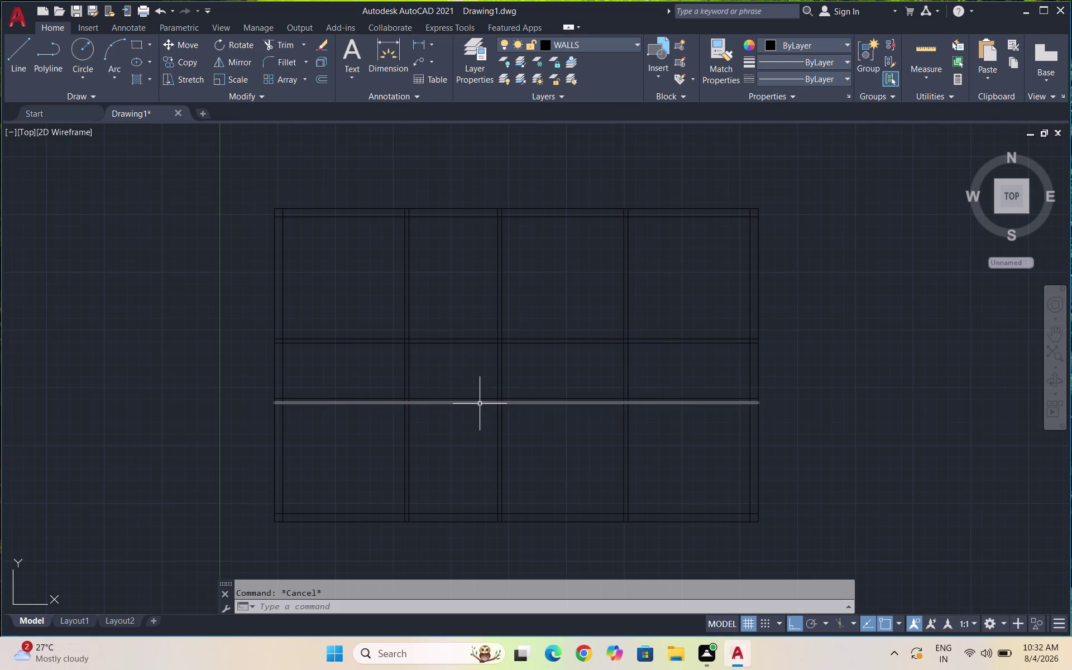
Trim away the vertical wall segments crossing the corridor band through the right-hand rooms.
text(TR)
key(Return)
key(Return)
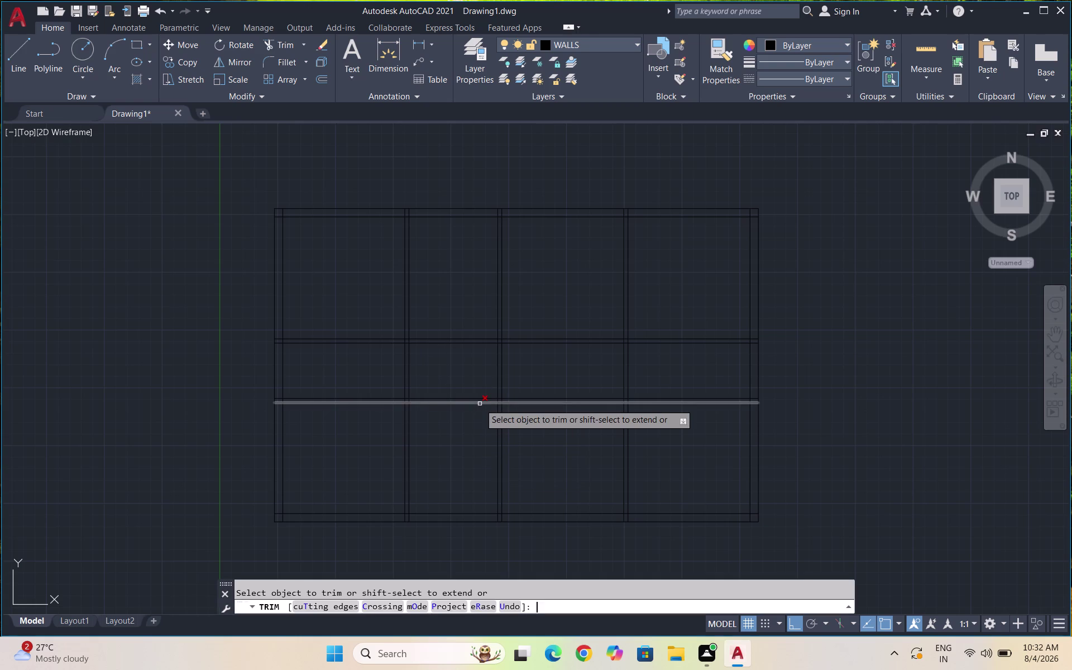
drag(466, 371, 642, 374)
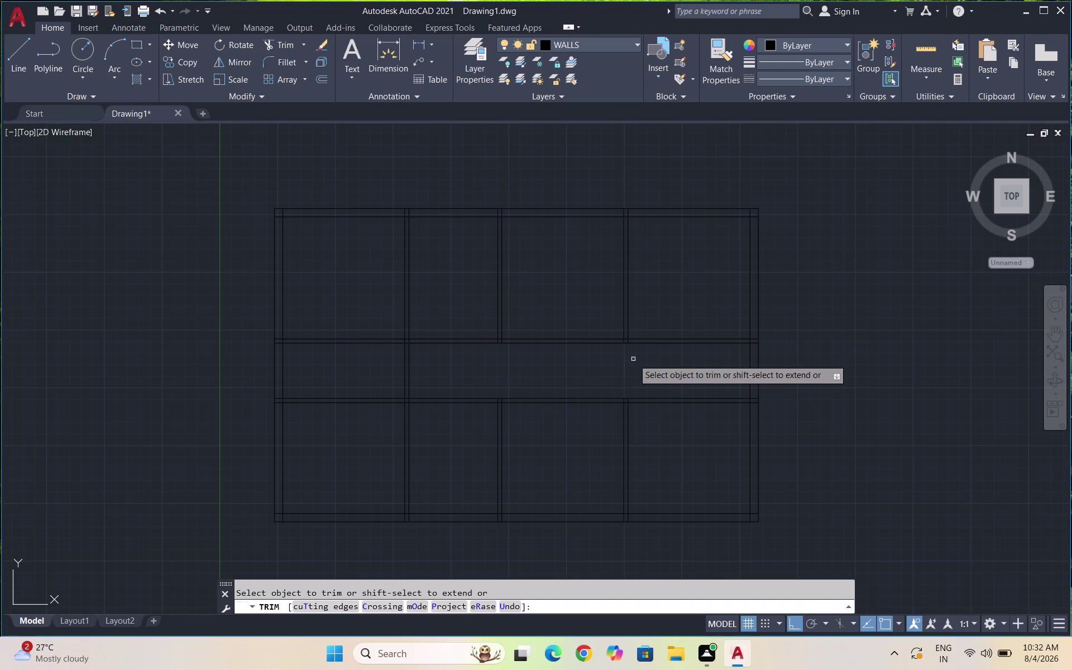
scroll(down, 3)
key(Escape)
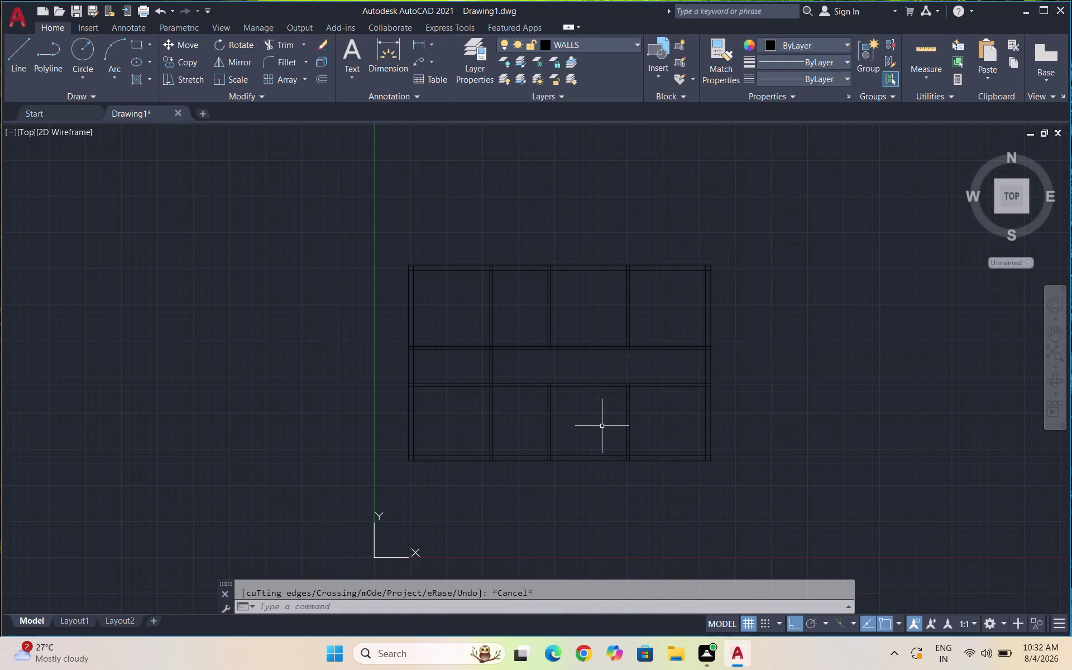
scroll(up, 3)
Offset the inner bottom wall line 6' upward into the plan.
key(o)
key(Return)
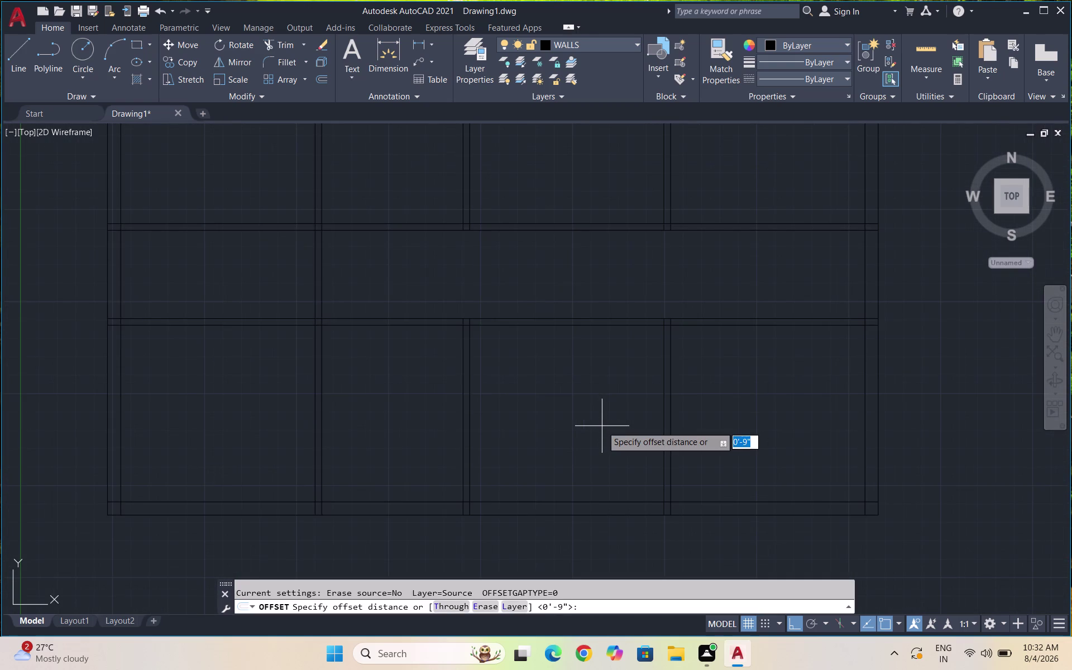
text(6')
key(Return)
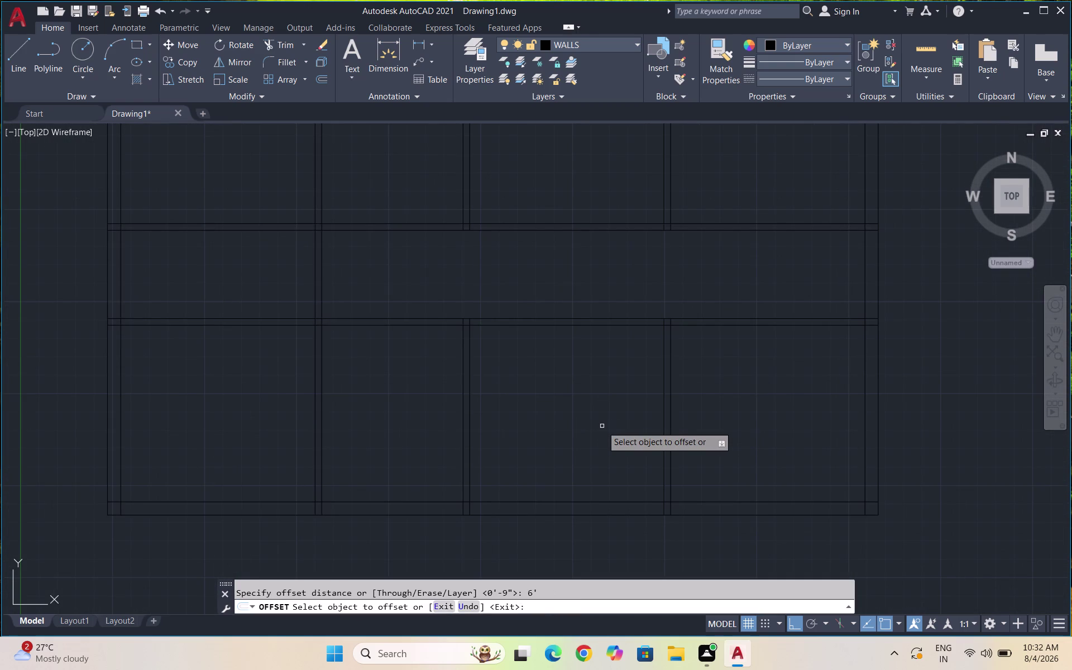
click(591, 500)
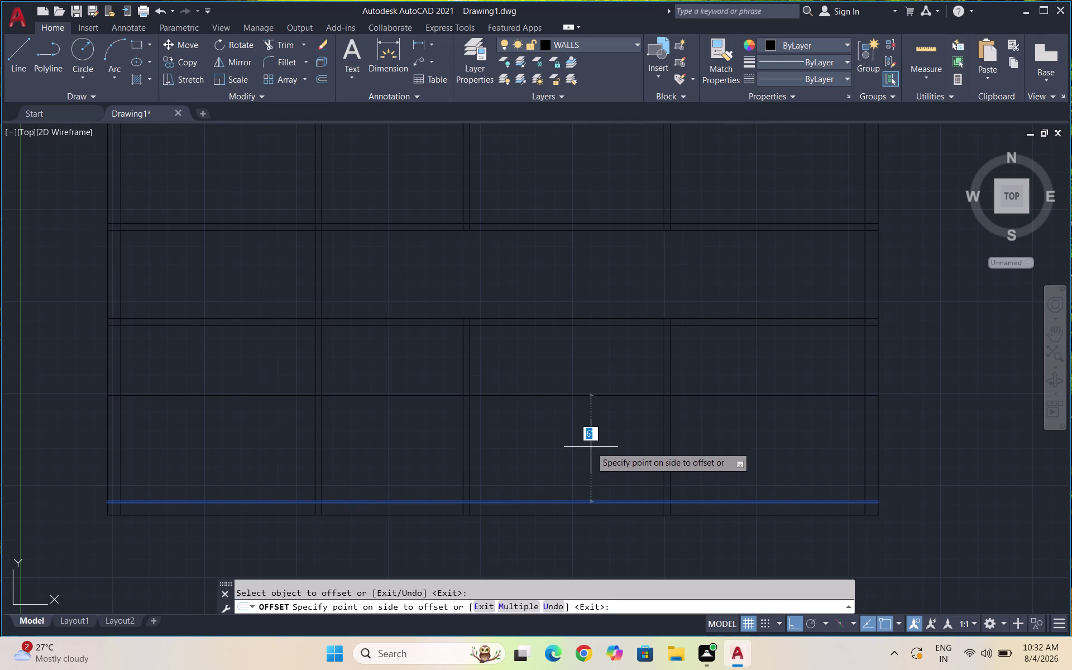
click(591, 447)
Offset the new horizontal line by 4.5 to form the wall's second line.
key(o)
key(Return)
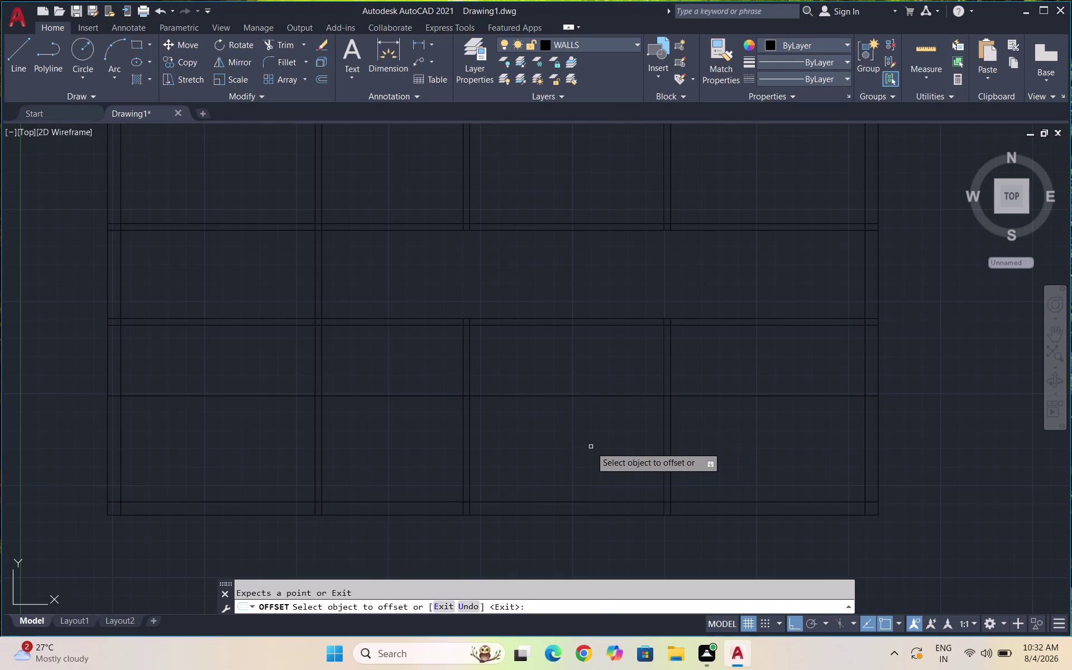
text(4.5)
key(Return)
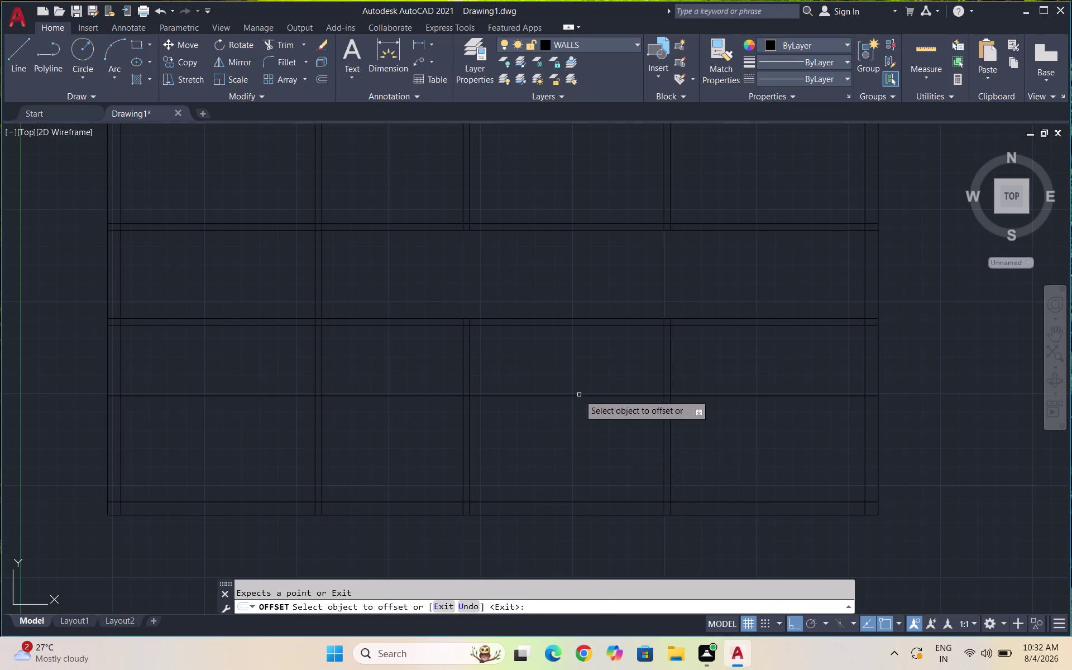
click(580, 395)
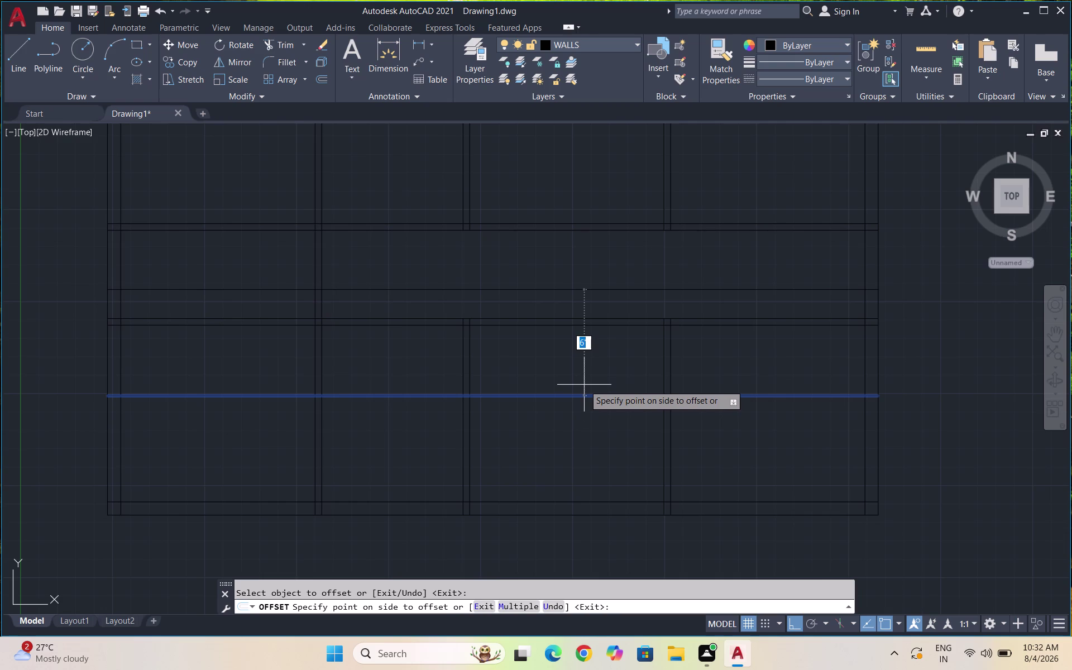
text(4.5)
key(Return)
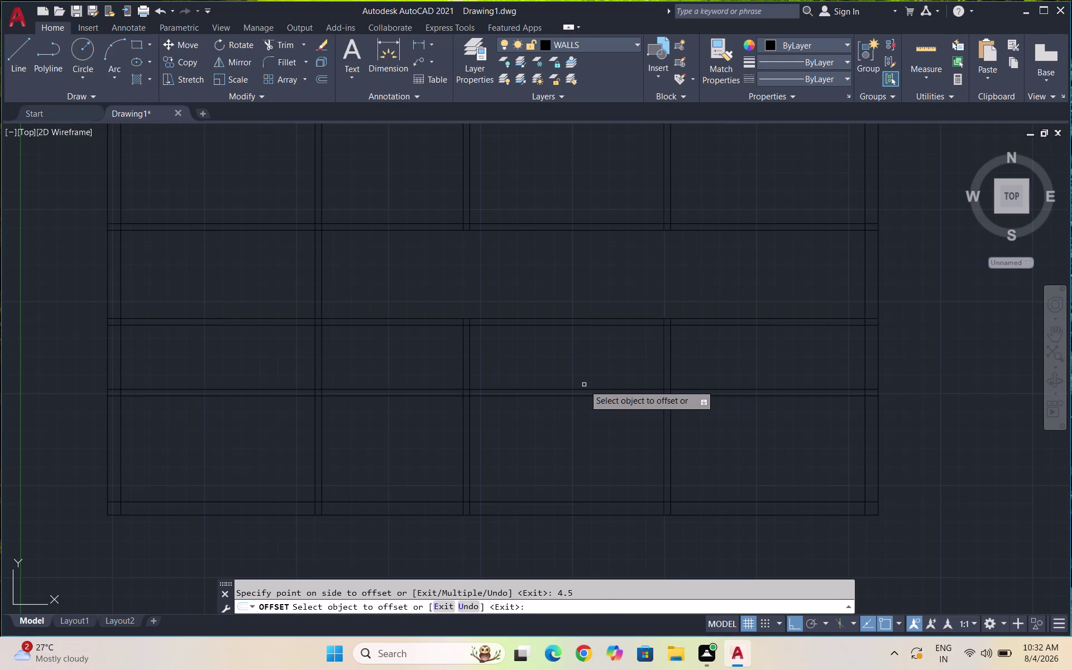
key(Escape)
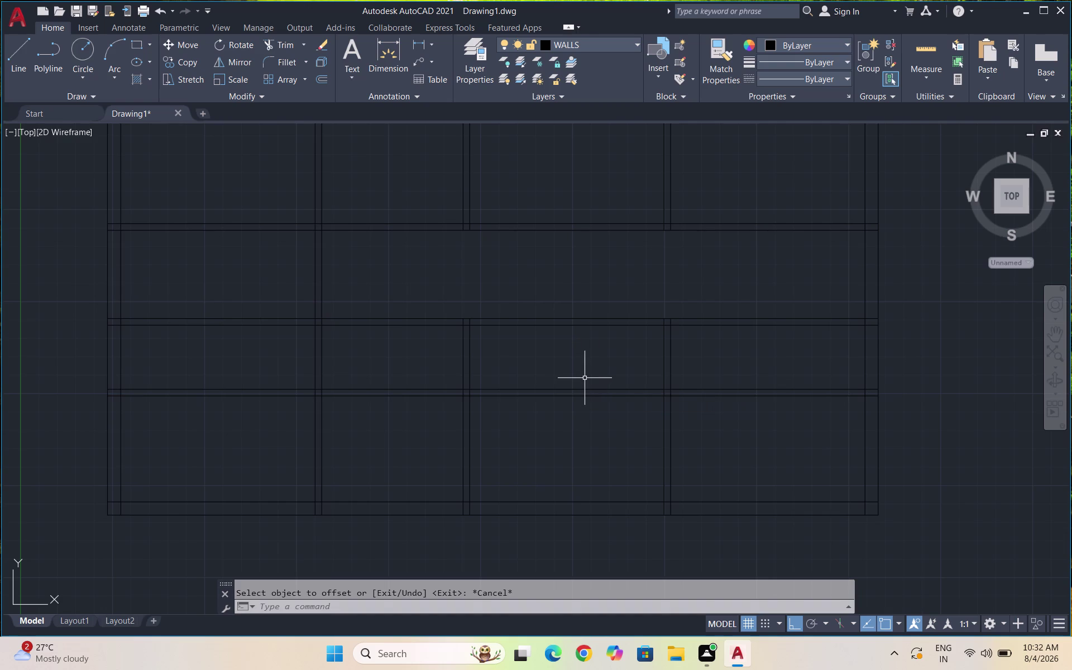
text(TR)
key(Return)
Trim the new lower wall lines out of the first, second and fourth bottom rooms.
key(Return)
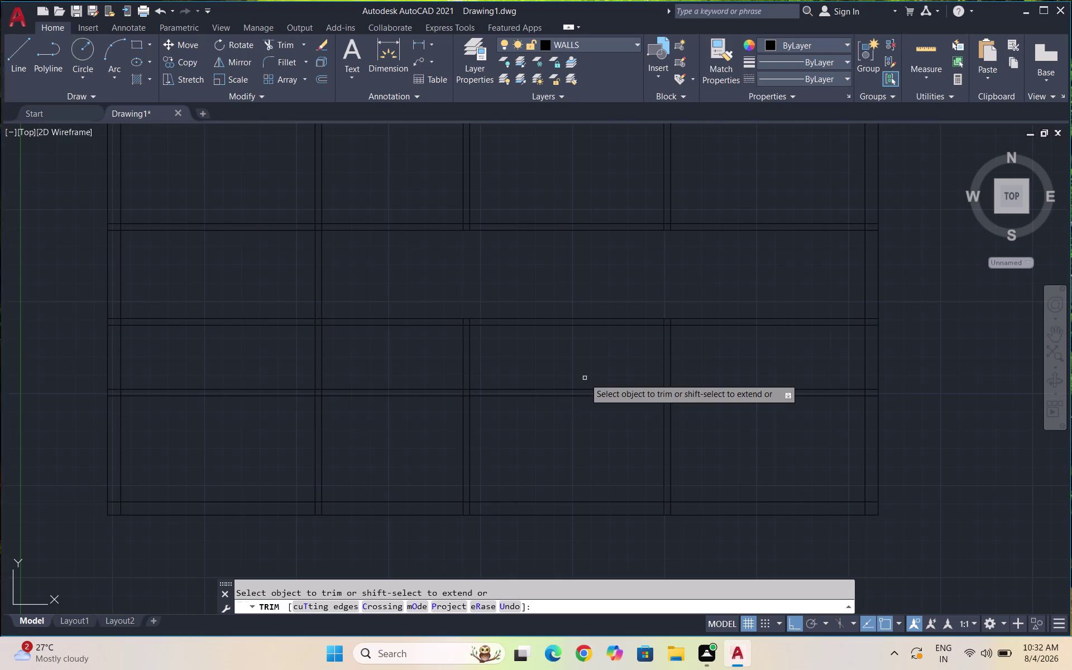
drag(260, 370, 247, 417)
drag(371, 375, 371, 422)
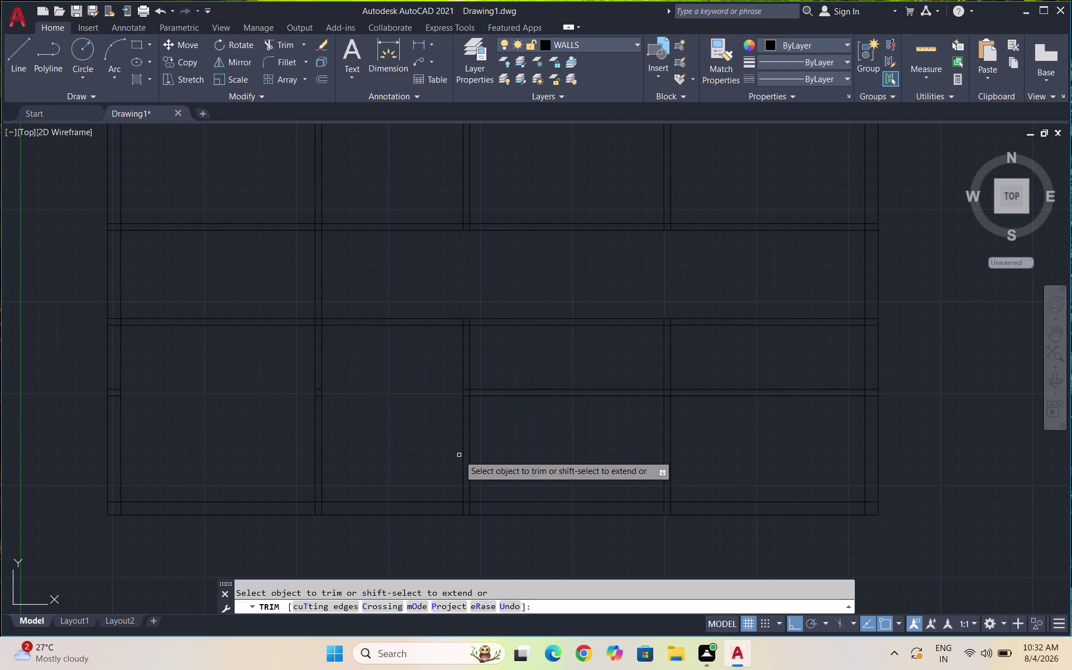
drag(720, 367, 712, 434)
text(`)
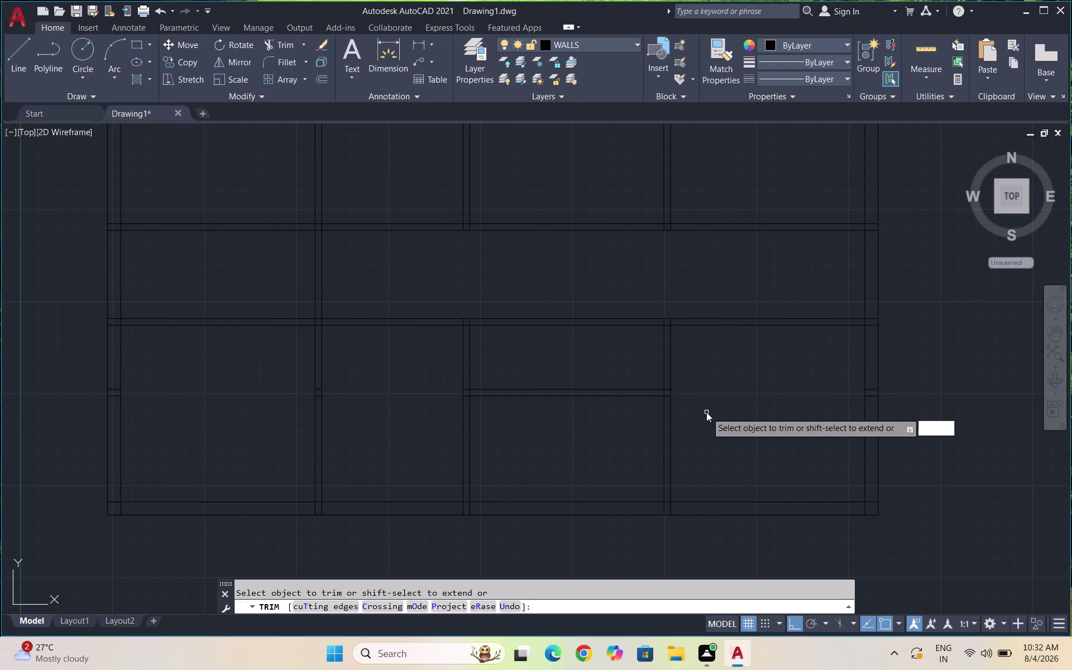
text(```)
key(Escape)
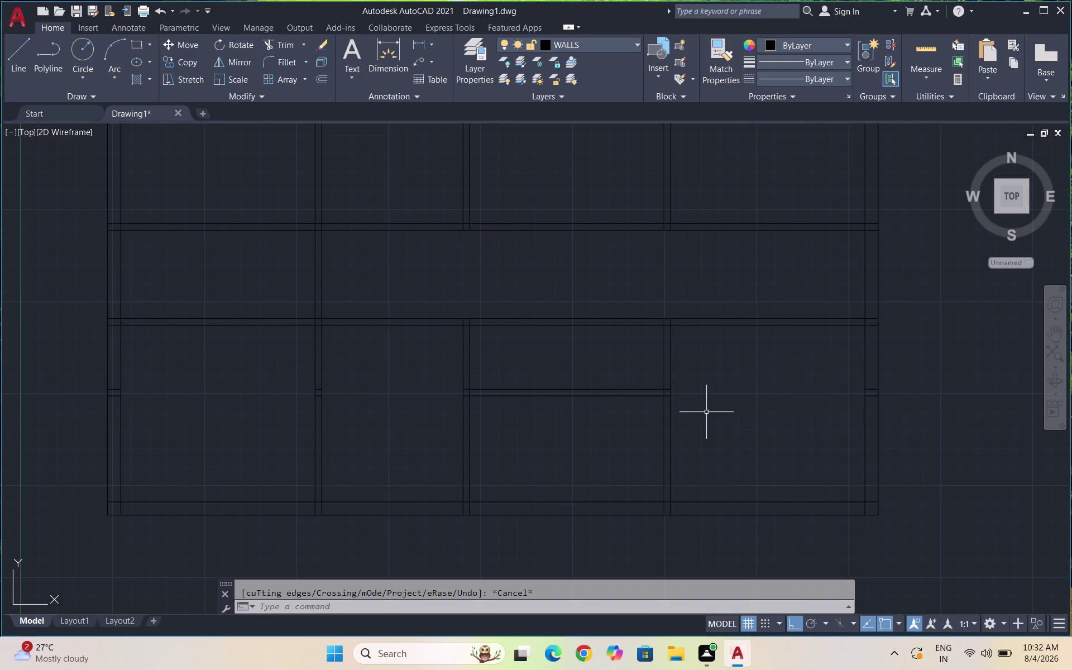
Offset the vertical wall line 6' into the third lower room.
key(o)
key(Return)
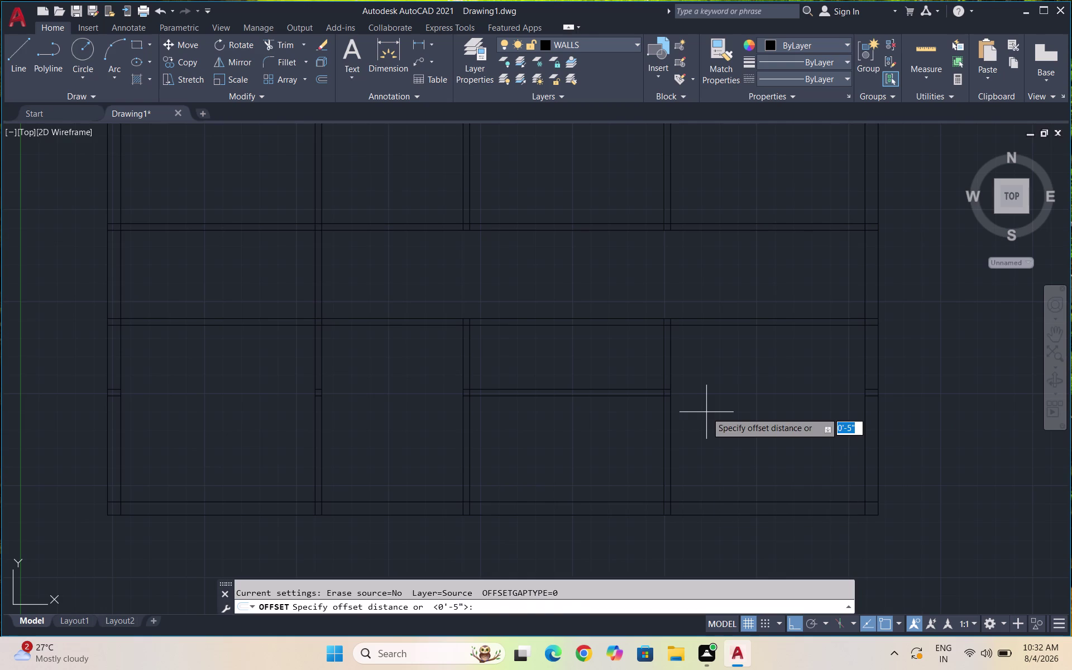
text(6')
key(Return)
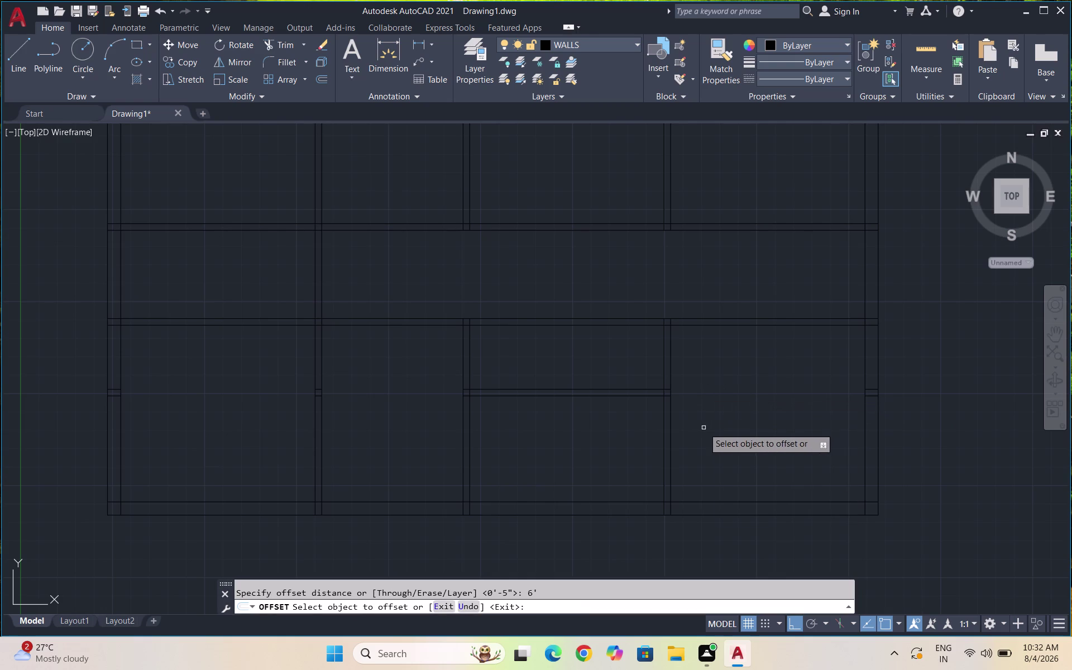
click(663, 424)
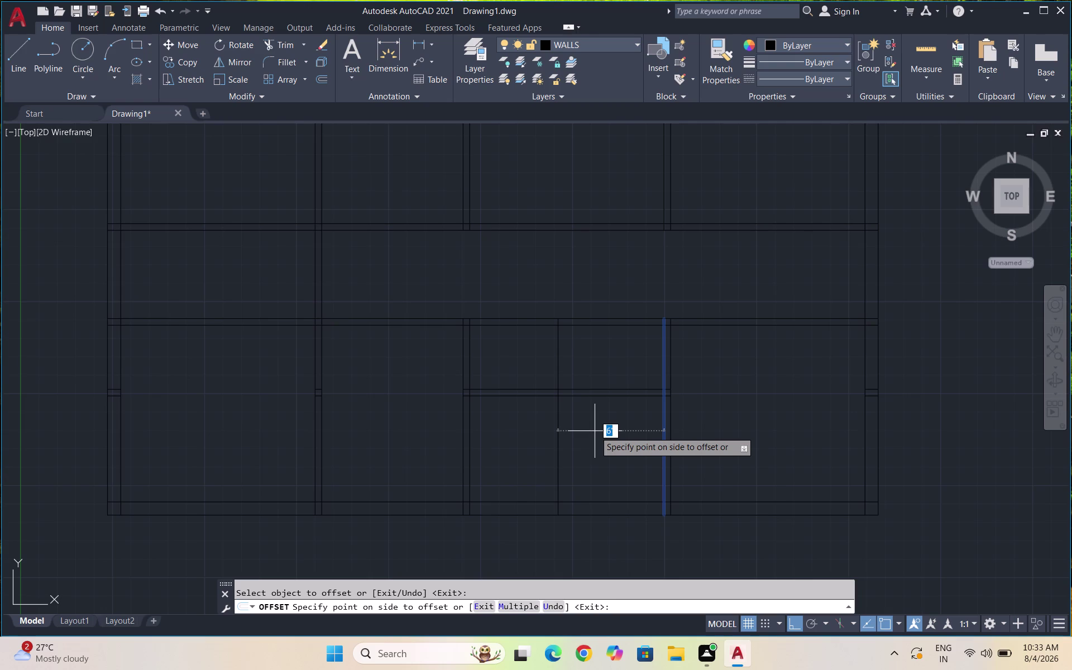
click(594, 431)
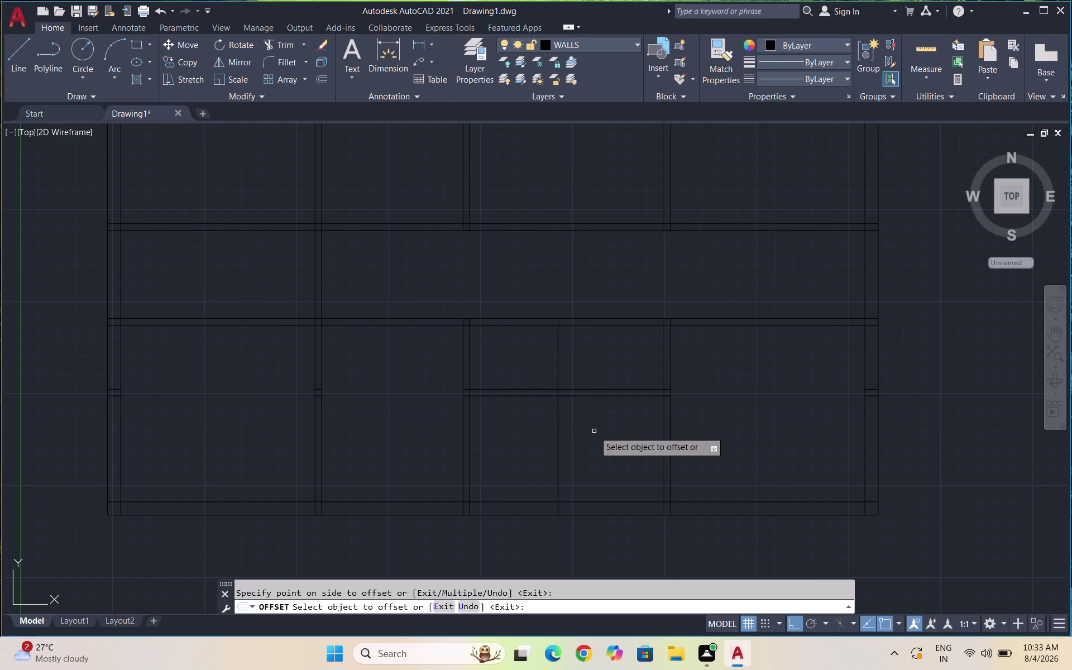
key(Escape)
Offset the lower-middle vertical line 4.5 to its left to double the wall.
key(o)
key(Return)
text(4.5)
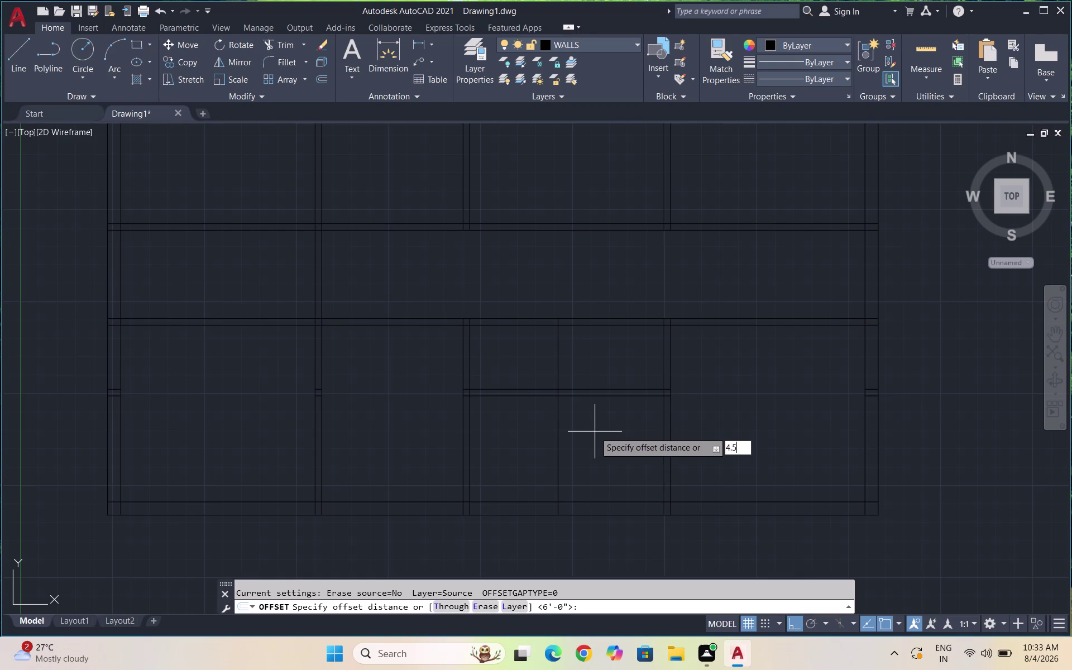
key(Return)
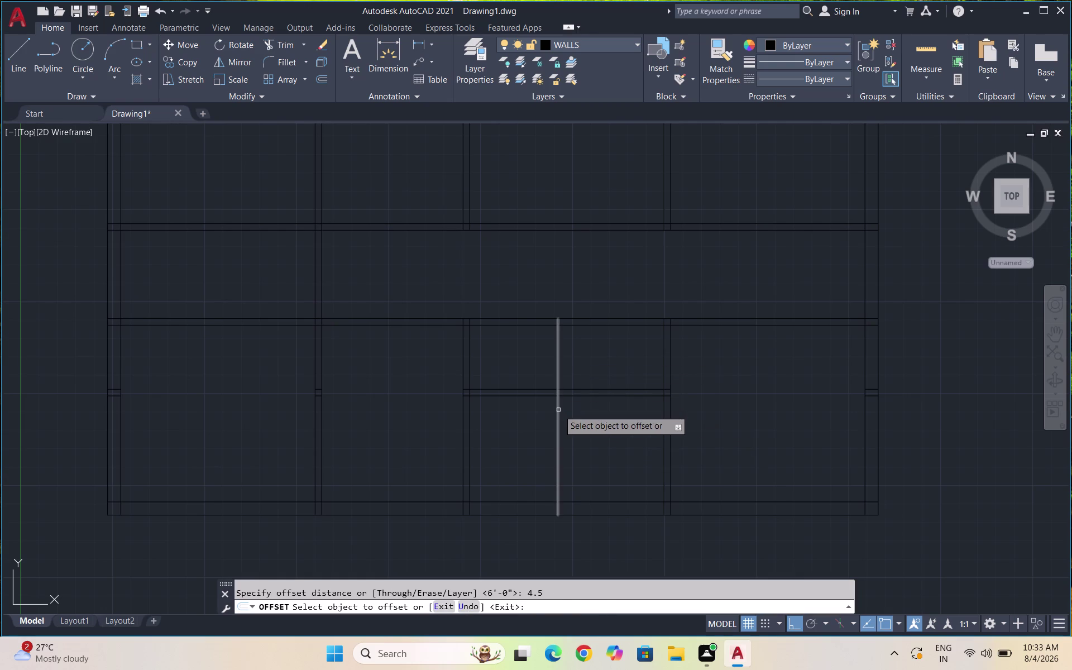
click(558, 410)
click(543, 410)
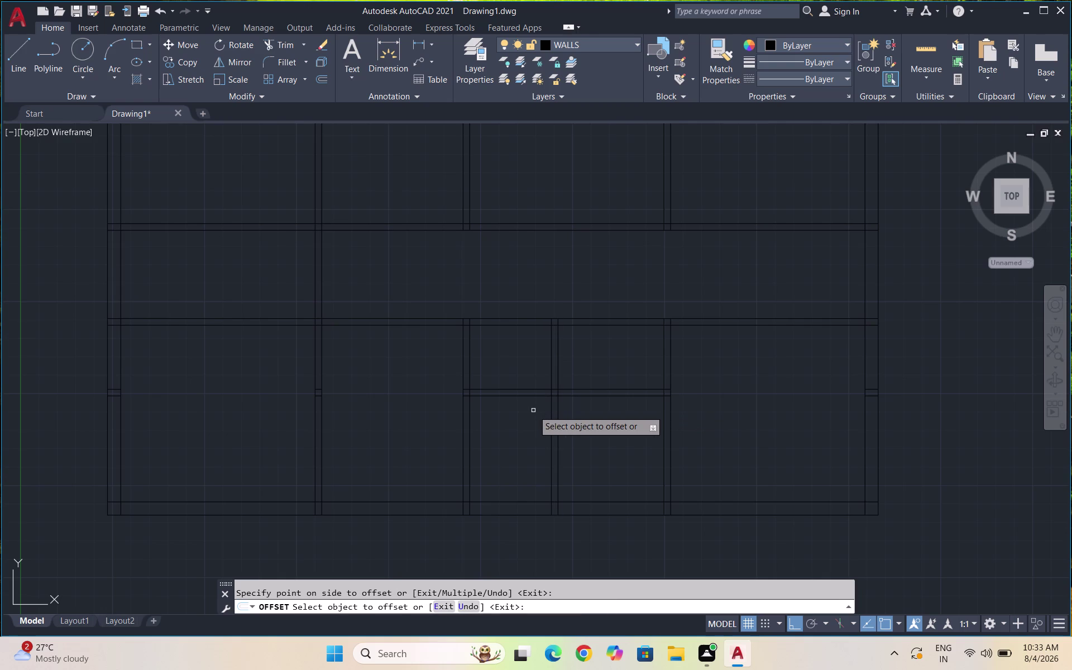
key(Escape)
Trim the overlapping line ends at the lower-middle wall junction.
text(TR)
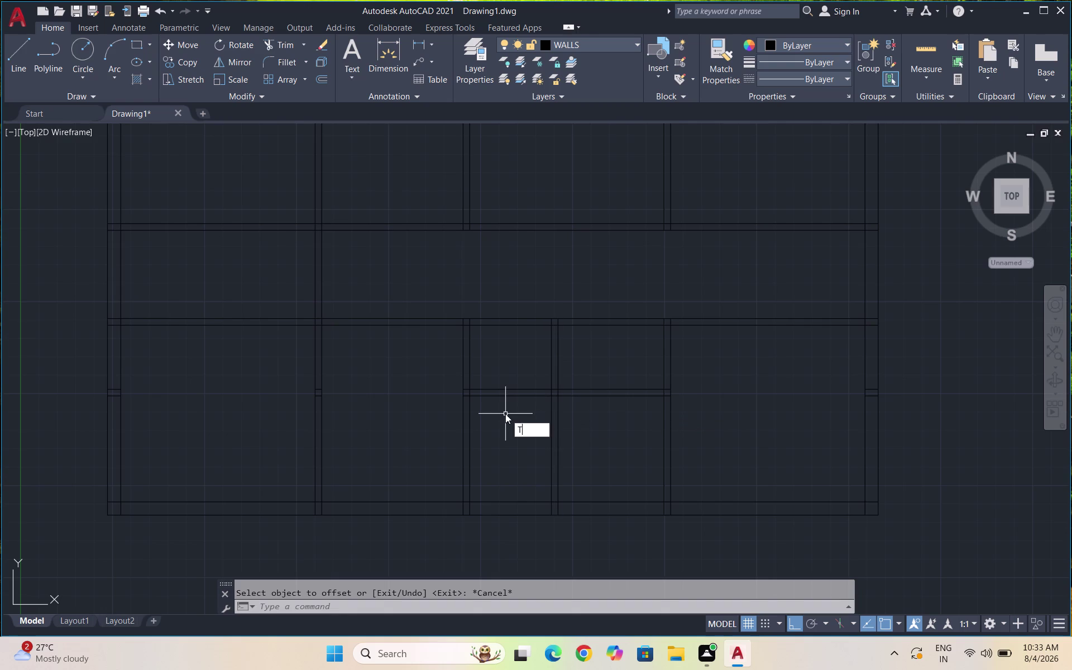
key(Return)
key(Return)
drag(508, 414, 437, 418)
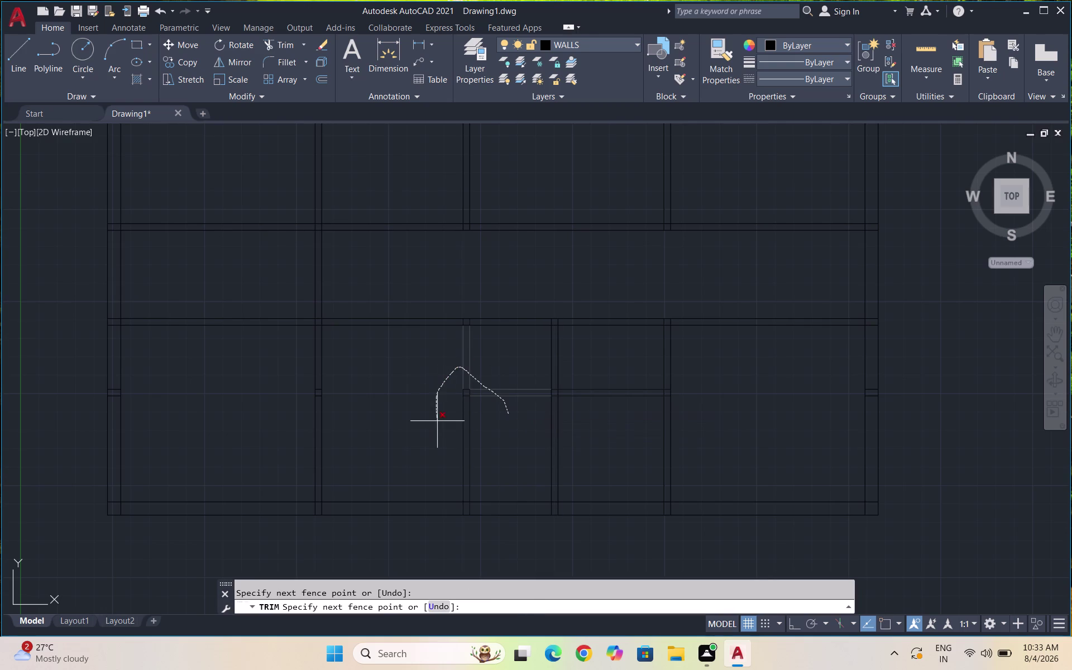
drag(437, 418, 486, 374)
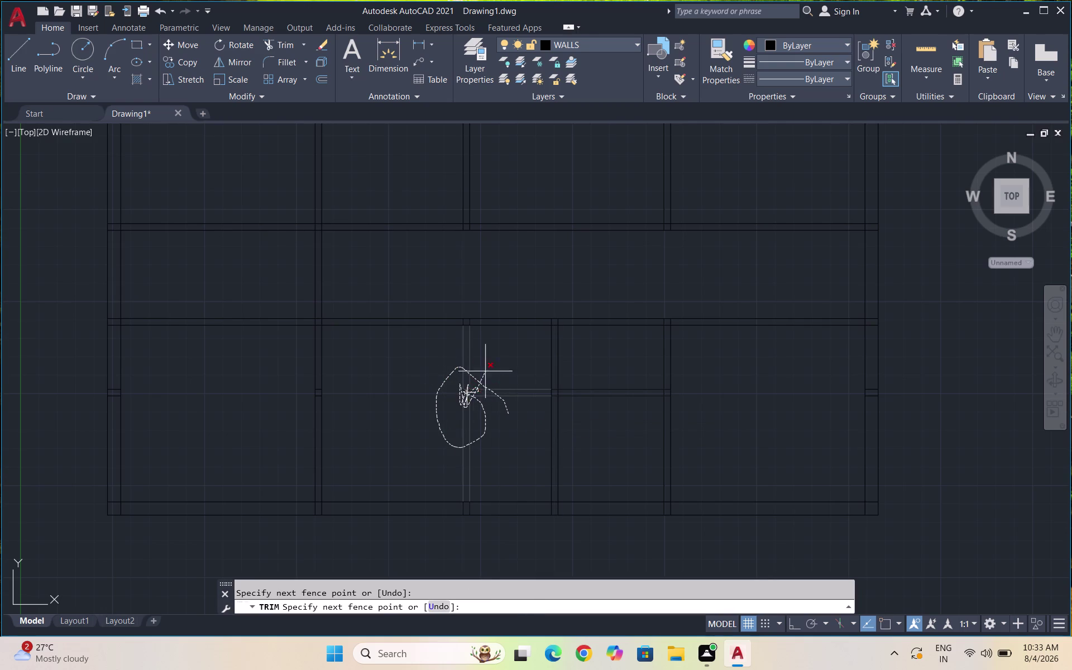
drag(486, 375, 462, 390)
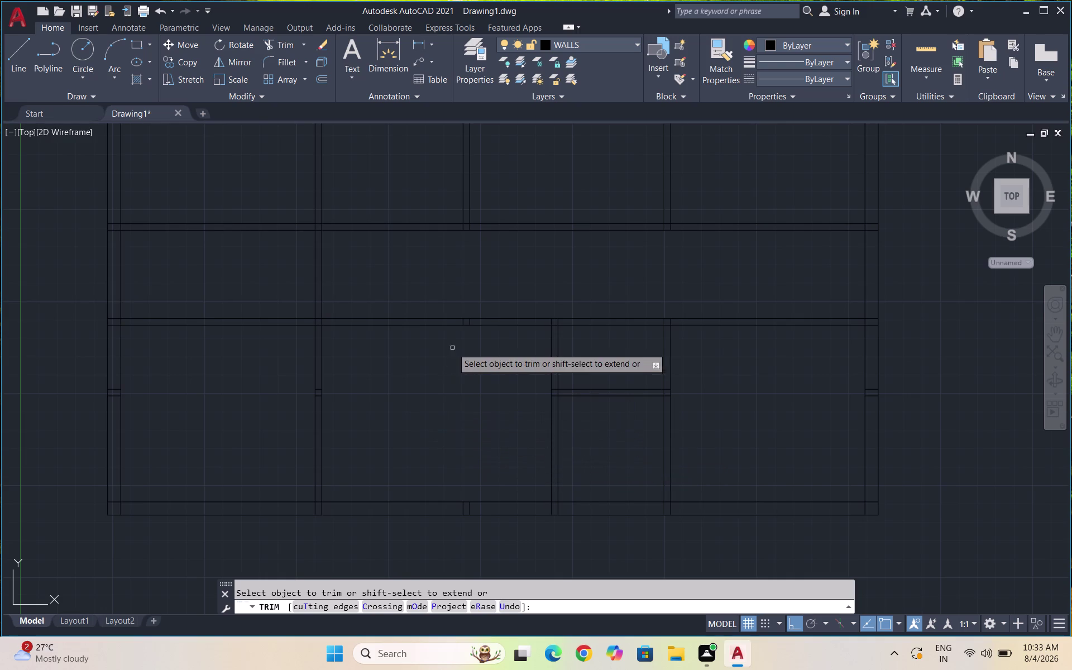
scroll(up, 3)
Trim the crossing lines at the upper junction and inside the wall gap.
drag(549, 237, 459, 239)
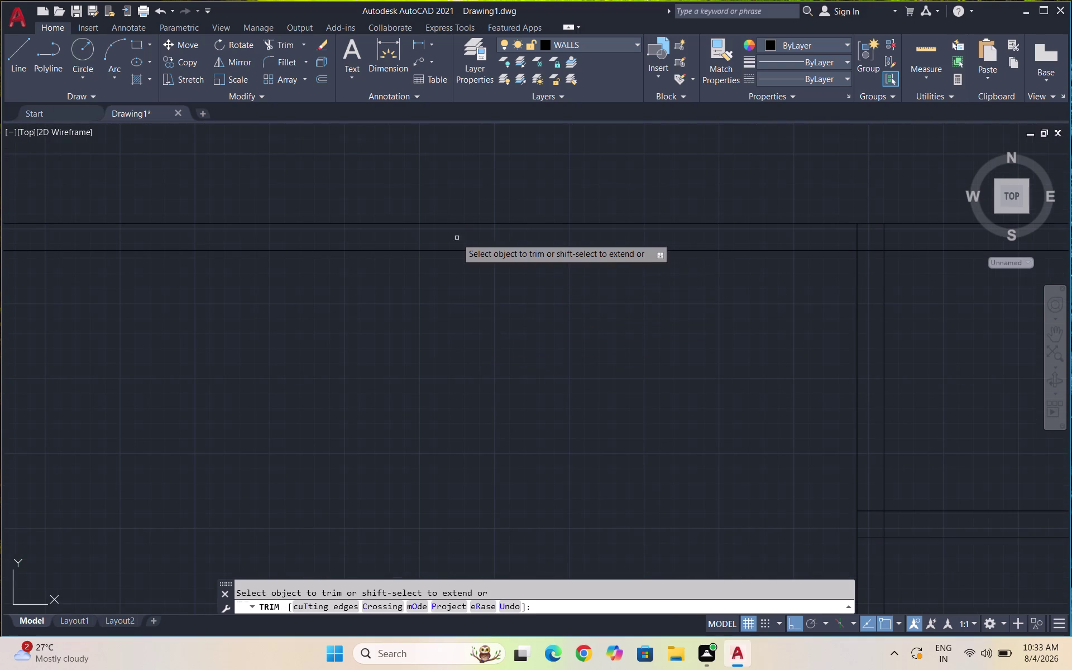
scroll(down, 3)
scroll(up, 3)
scroll(up, 3)
drag(461, 359, 428, 359)
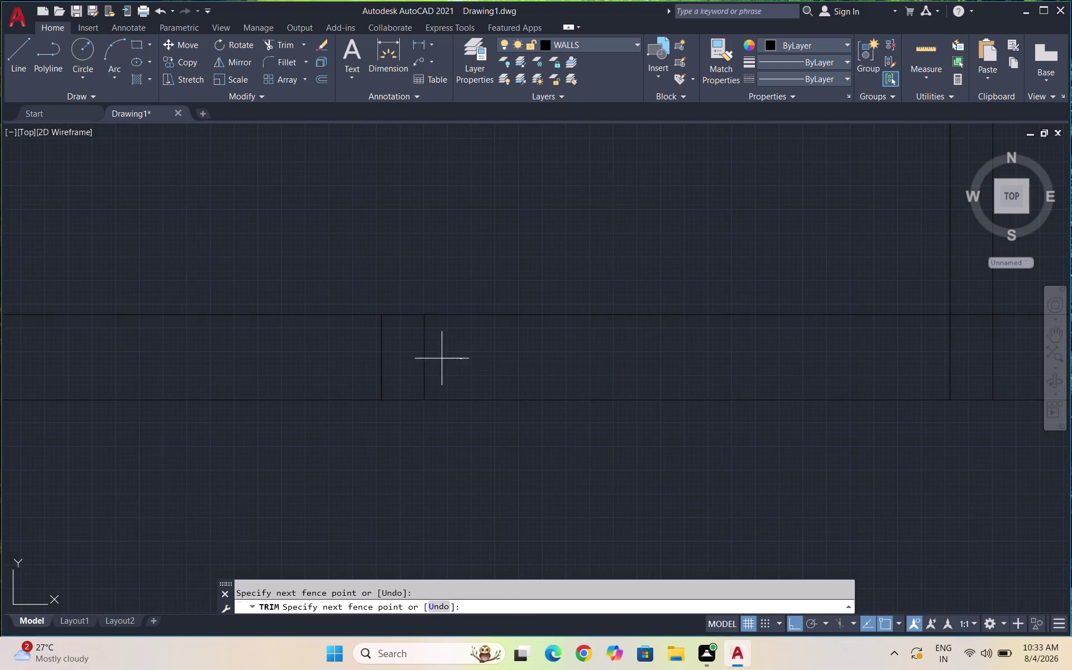
drag(428, 358, 408, 358)
scroll(down, 3)
drag(393, 360, 443, 355)
scroll(down, 3)
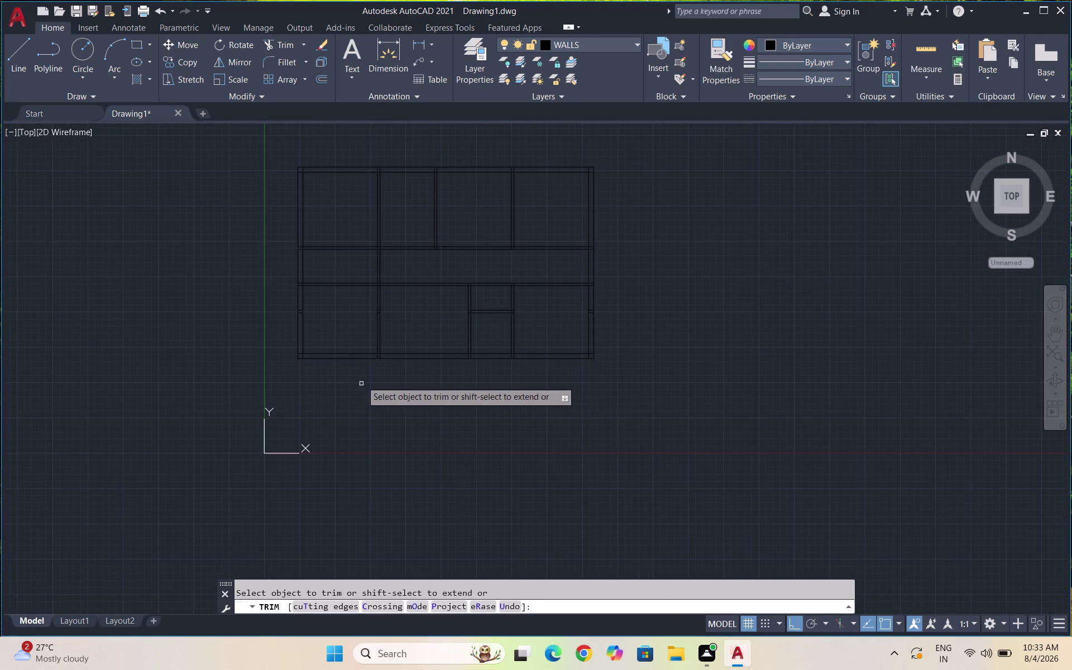
scroll(up, 3)
scroll(up, 3)
Trim the lines crossing the vertical wall, the lower-right junction and a horizontal wall.
drag(445, 252, 451, 390)
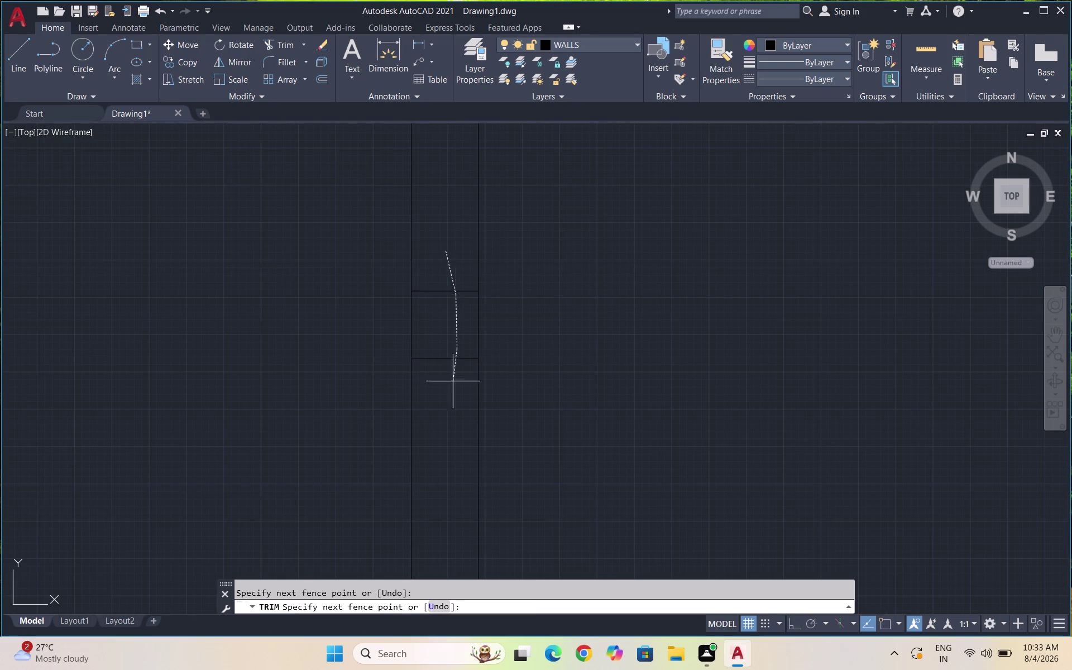
drag(451, 390, 444, 407)
scroll(down, 3)
scroll(down, 3)
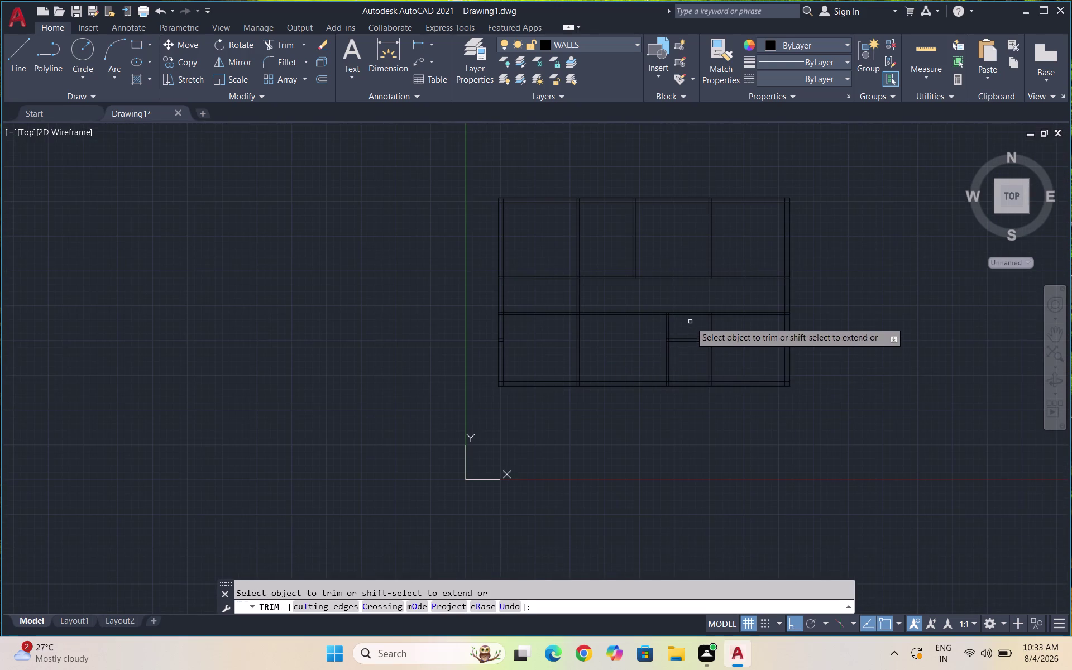
scroll(up, 3)
drag(677, 326, 504, 347)
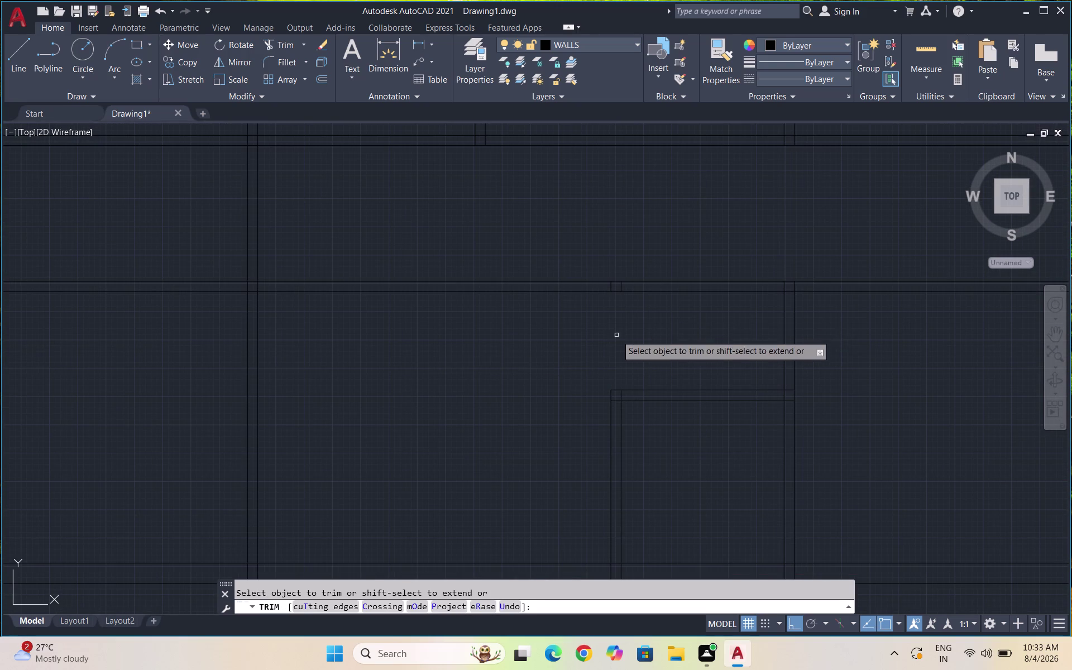
scroll(up, 3)
drag(637, 289, 369, 320)
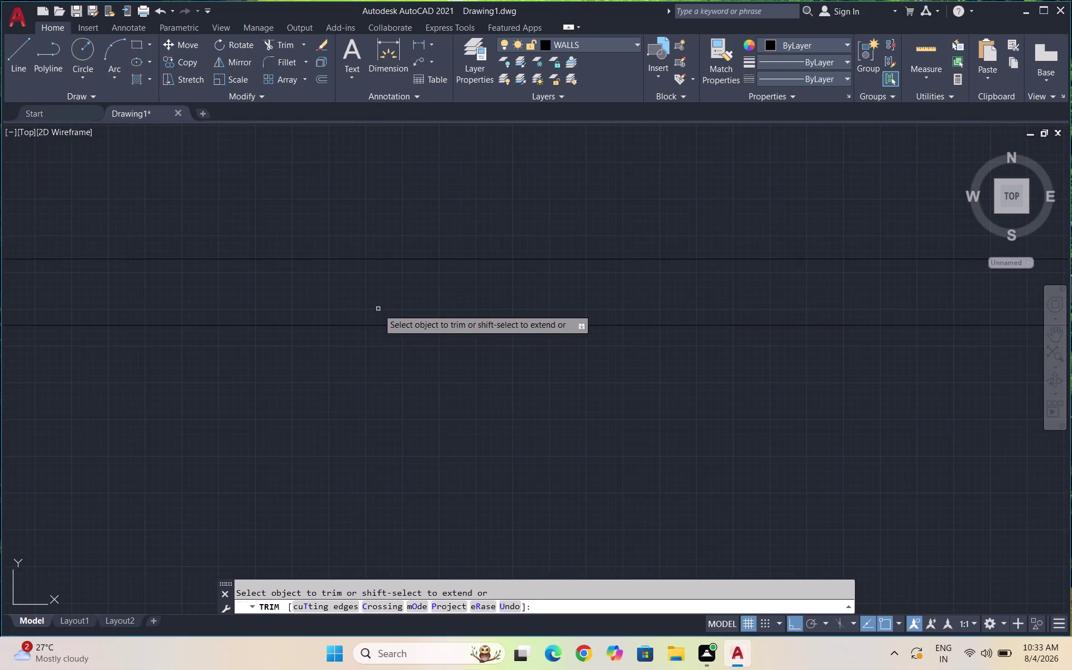
scroll(down, 3)
scroll(down, 3)
scroll(up, 3)
scroll(up, 3)
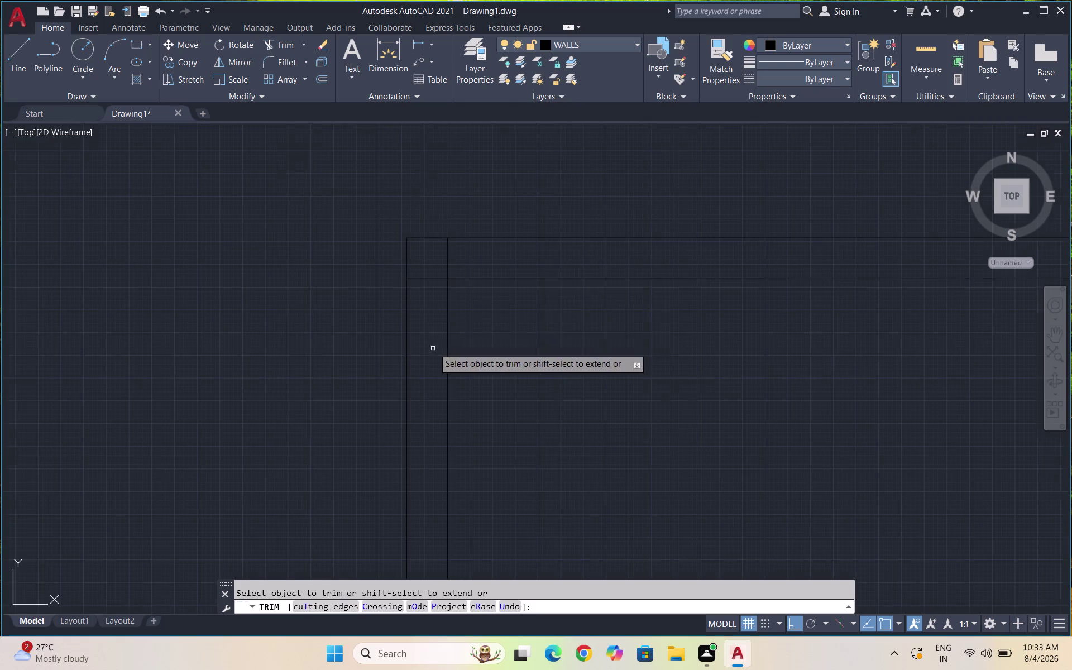
Clean up the two-wall corner and the overlaps along the bottom wall.
drag(454, 251, 418, 292)
scroll(down, 3)
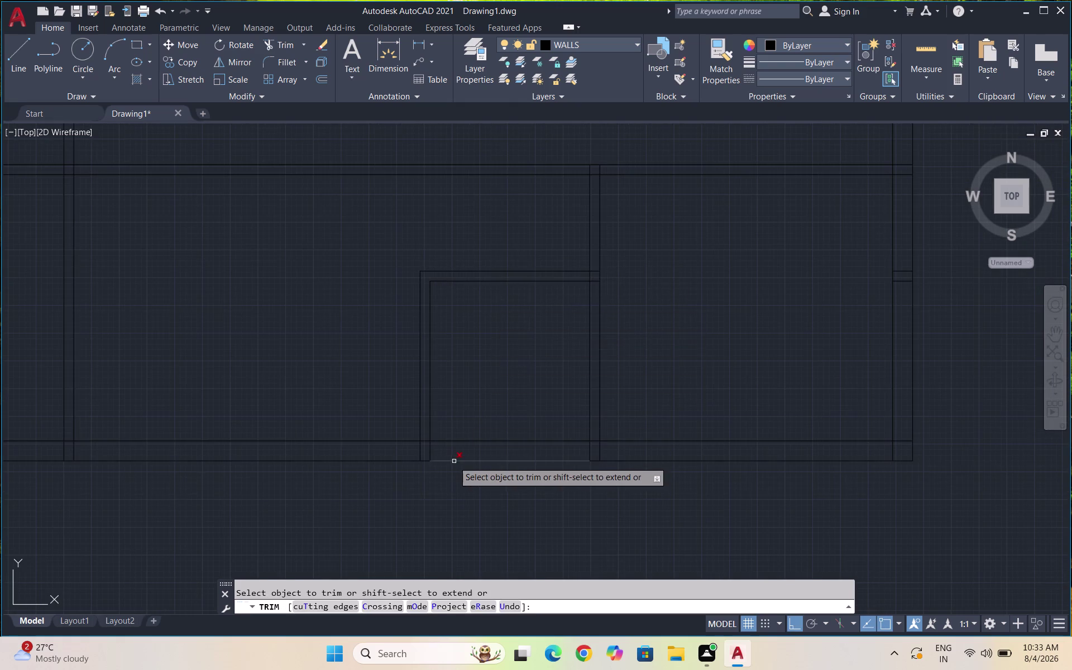
scroll(up, 3)
drag(425, 452, 374, 362)
drag(312, 422, 401, 430)
scroll(down, 3)
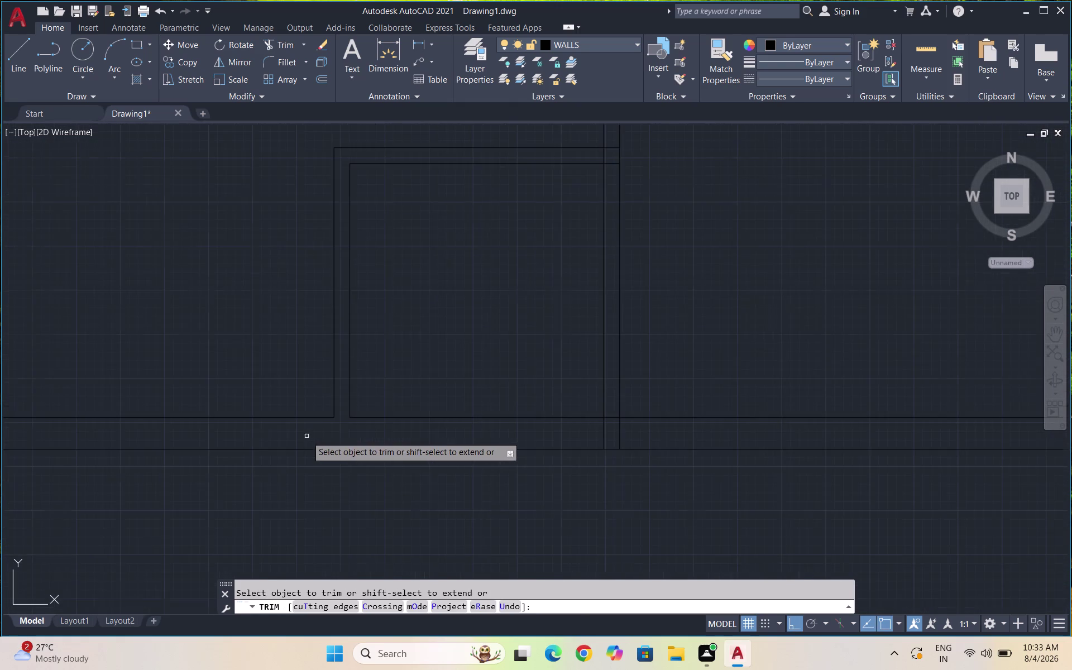
scroll(down, 3)
scroll(up, 3)
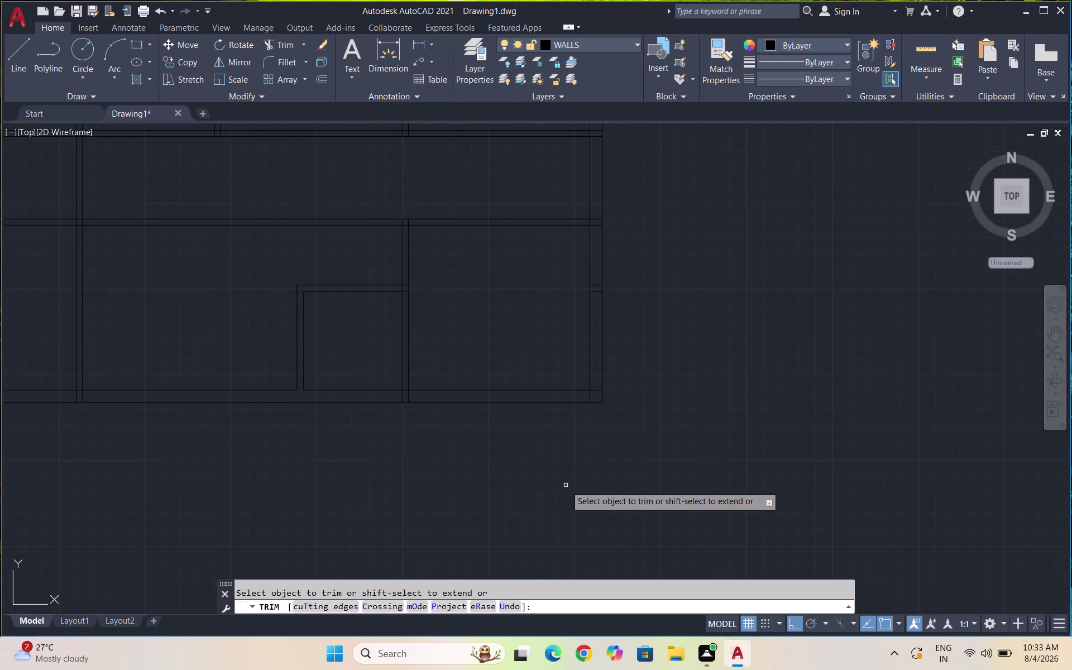
scroll(down, 3)
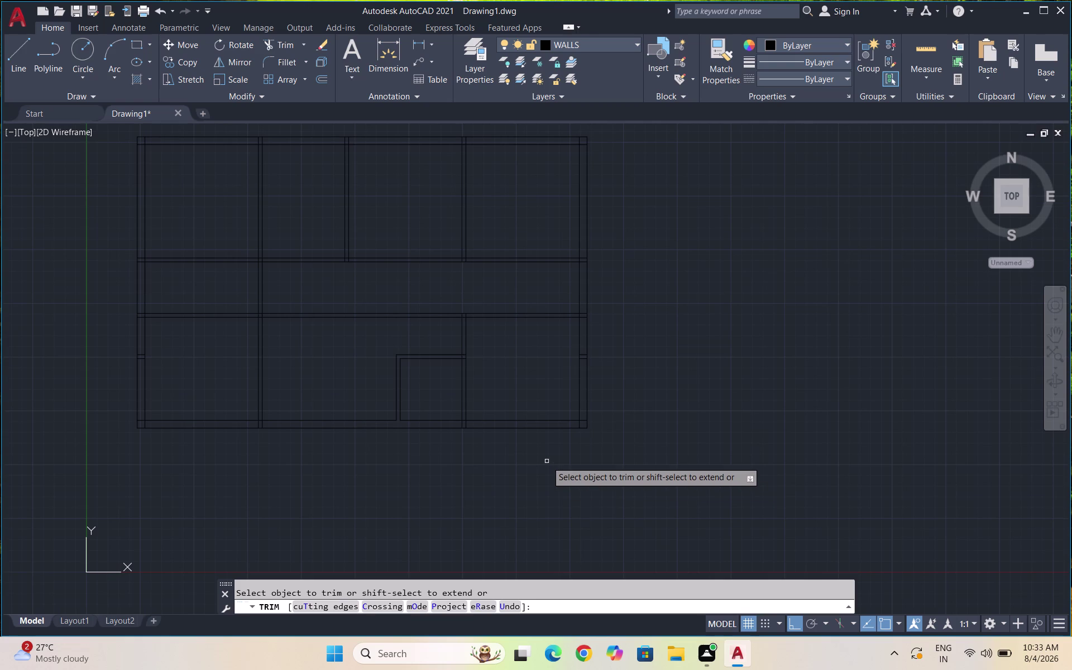
key(Escape)
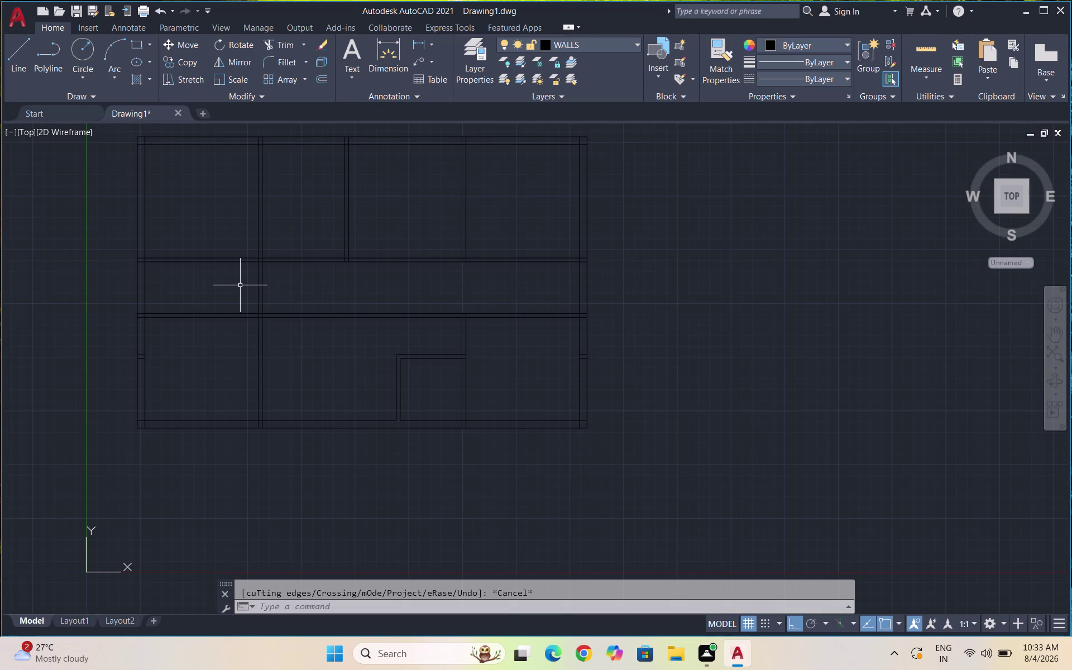